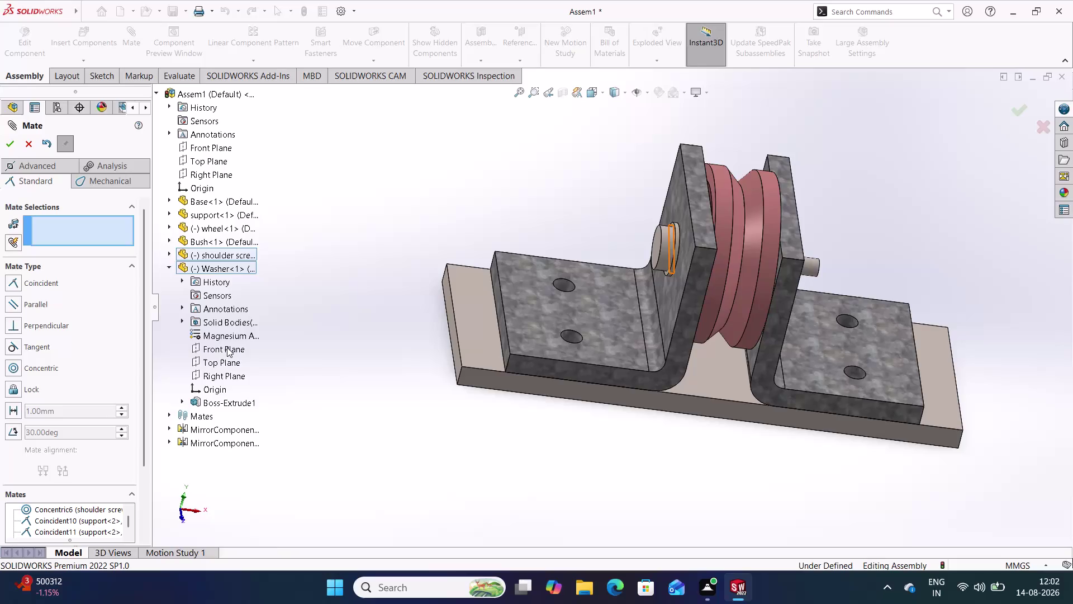
Mate the washer's Front Plane coincident with the assembly Front Plane.
click(227, 347)
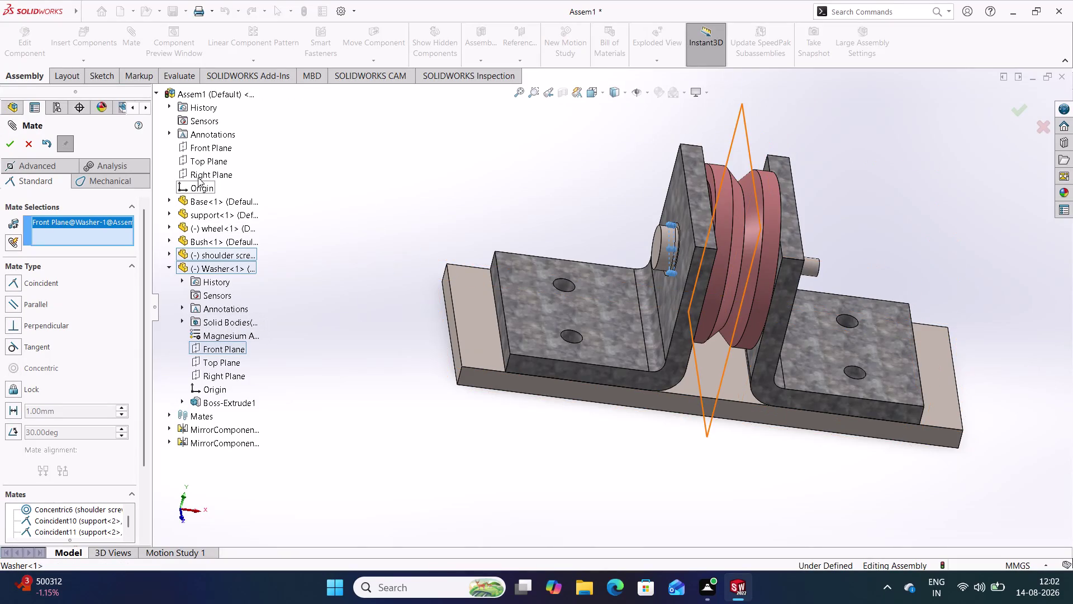
click(211, 148)
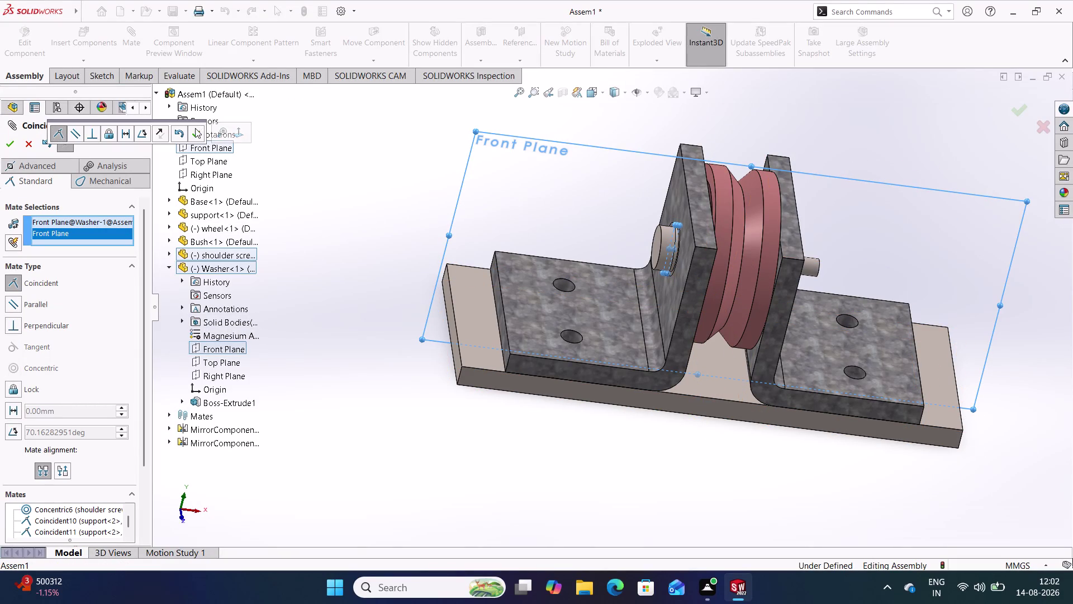
click(195, 128)
click(194, 133)
click(275, 167)
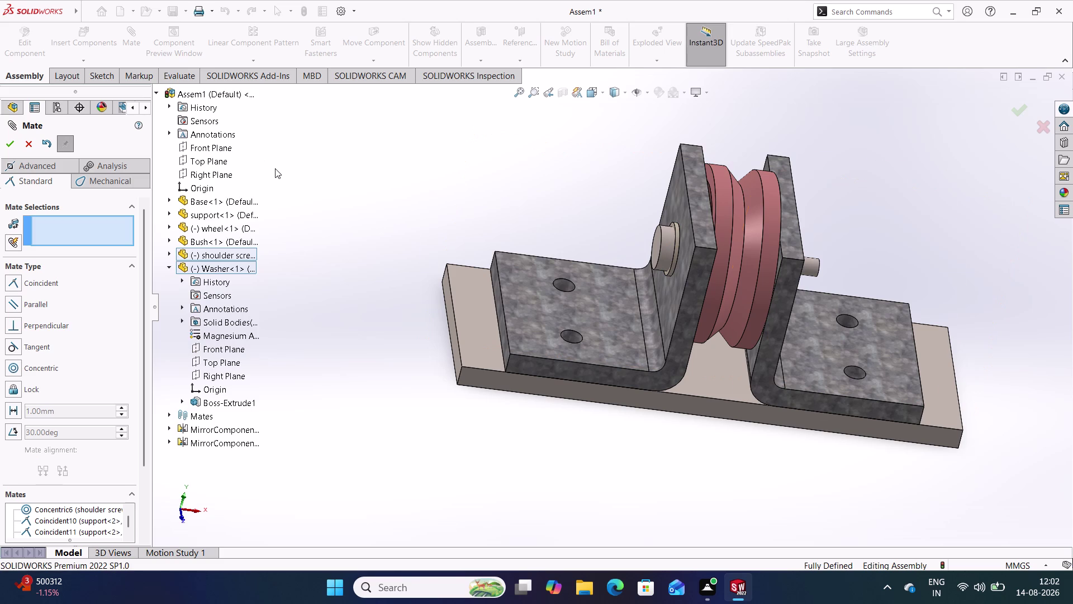
Expand and collapse the shoulder screw's feature list, then close the Mate command.
click(168, 265)
click(170, 255)
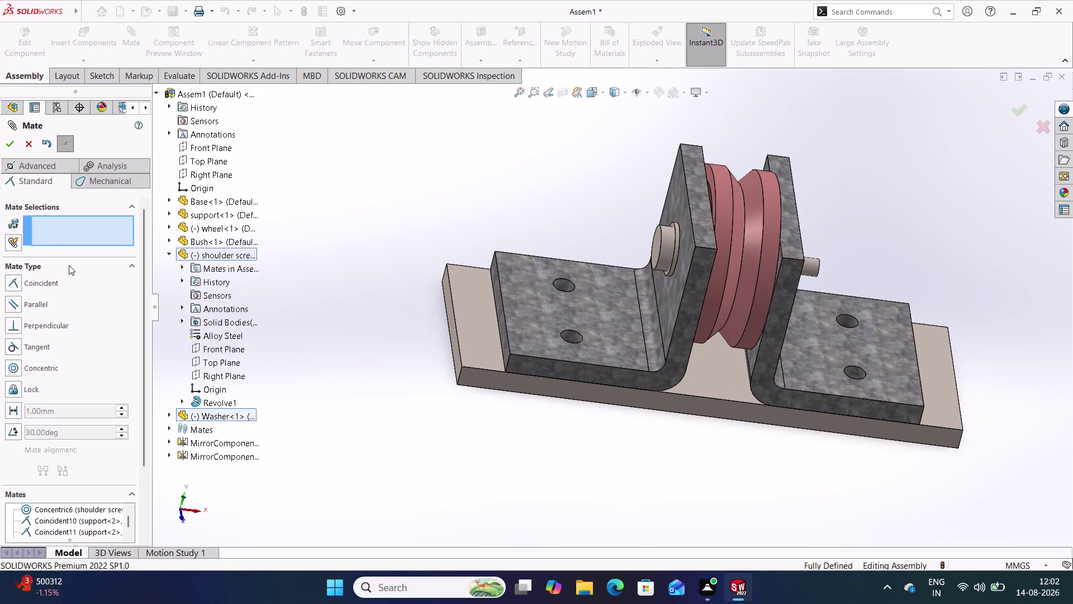
click(165, 255)
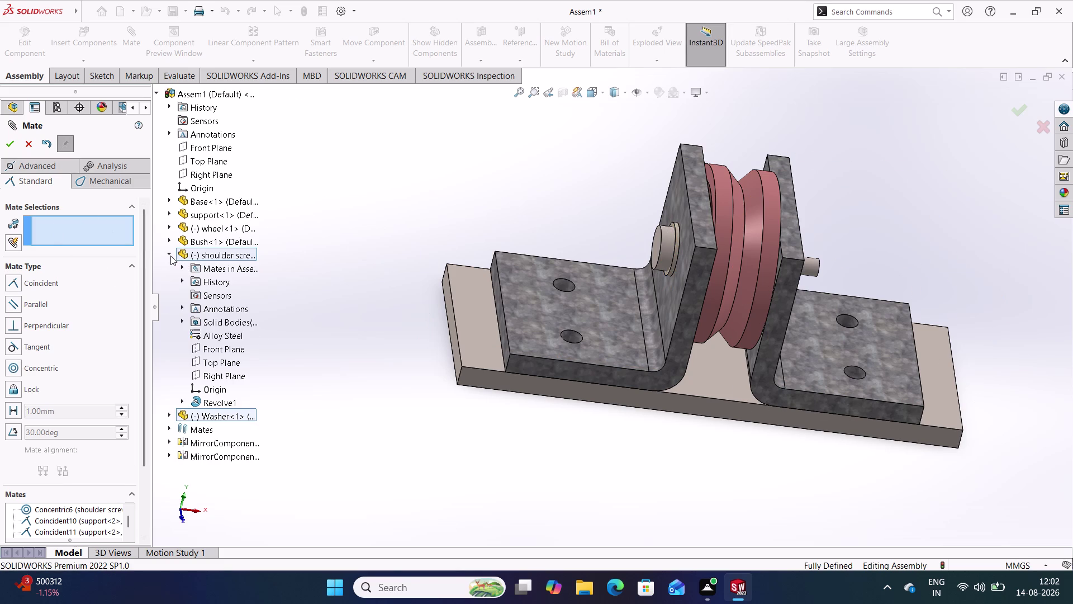
click(171, 255)
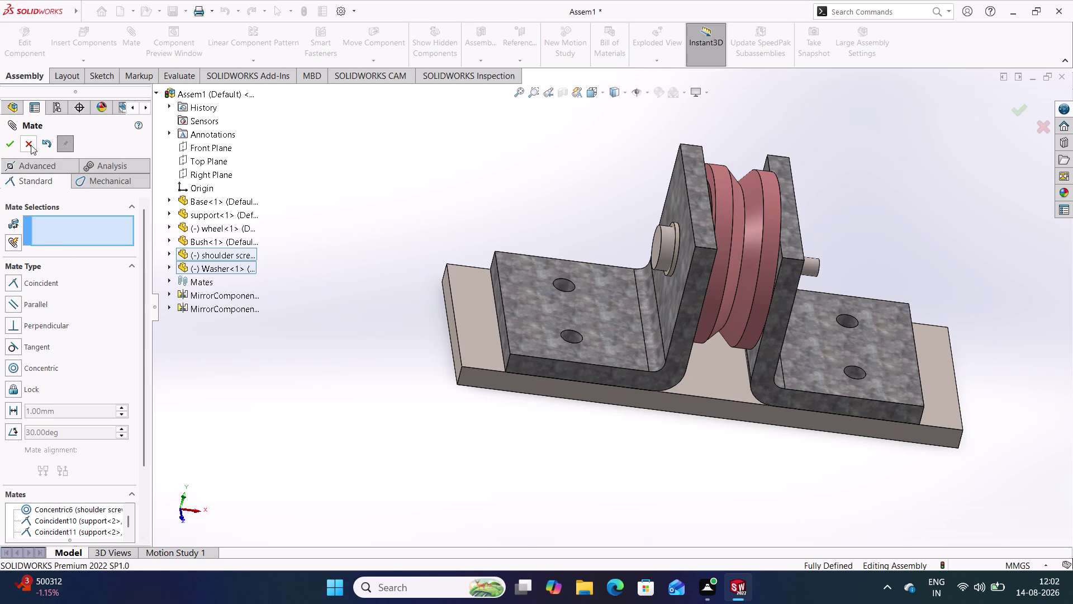
click(31, 144)
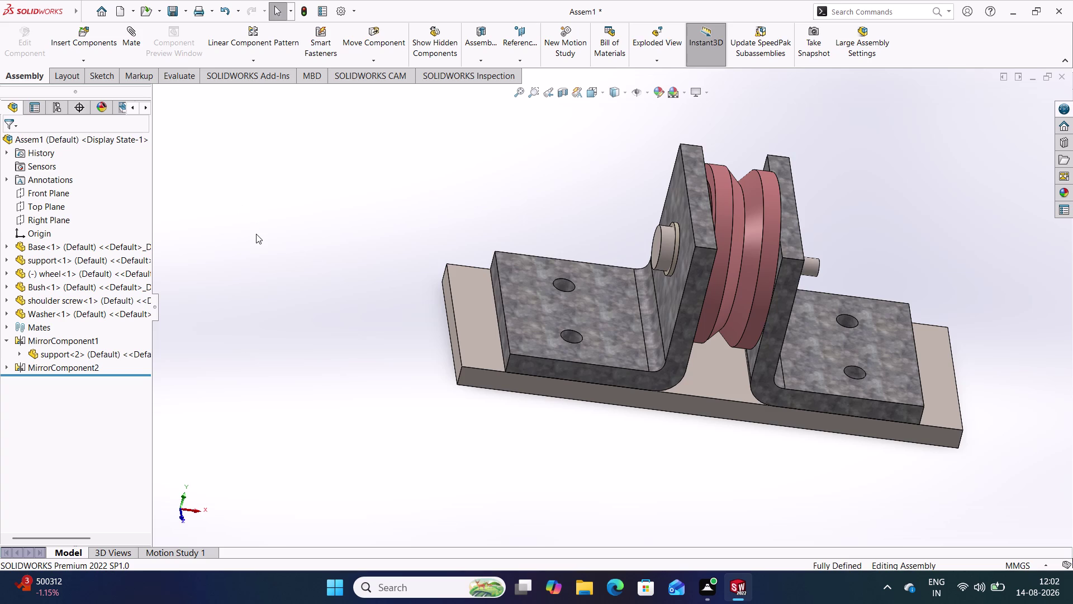
Inspect the assembly from bottom, left, top and right views using mouse gestures.
right_drag(288, 215, 239, 309)
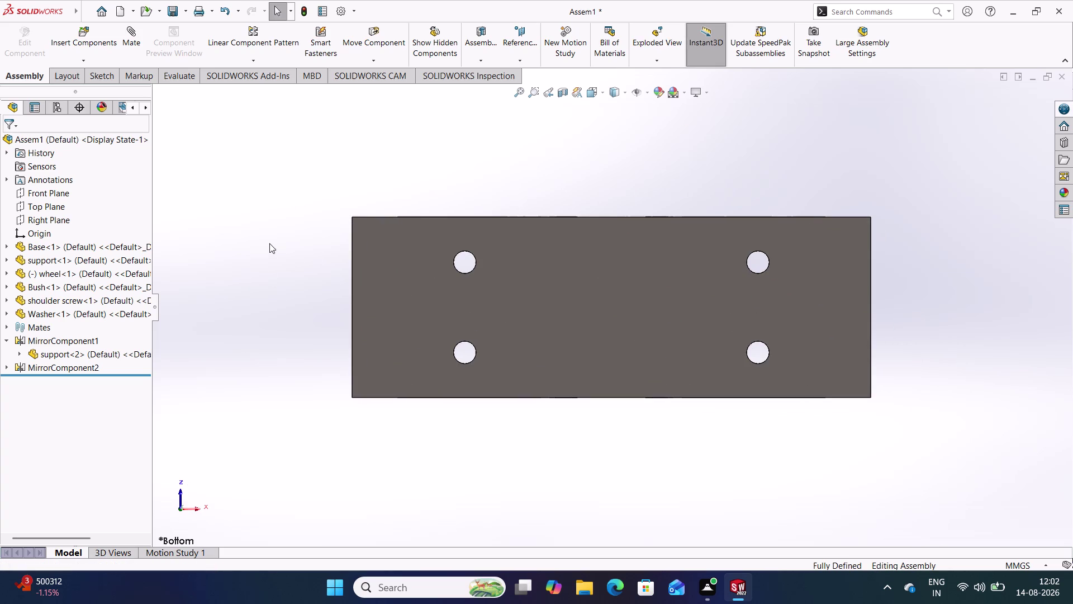
right_drag(282, 198, 263, 260)
right_drag(289, 189, 228, 204)
right_drag(292, 186, 268, 233)
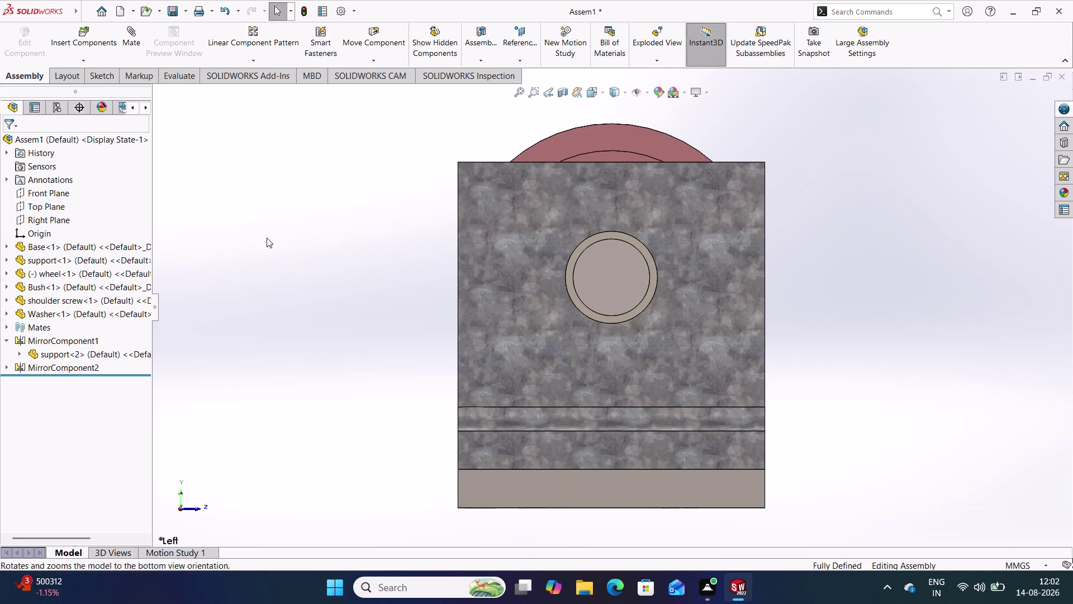
right_drag(269, 233, 285, 202)
right_drag(294, 184, 303, 128)
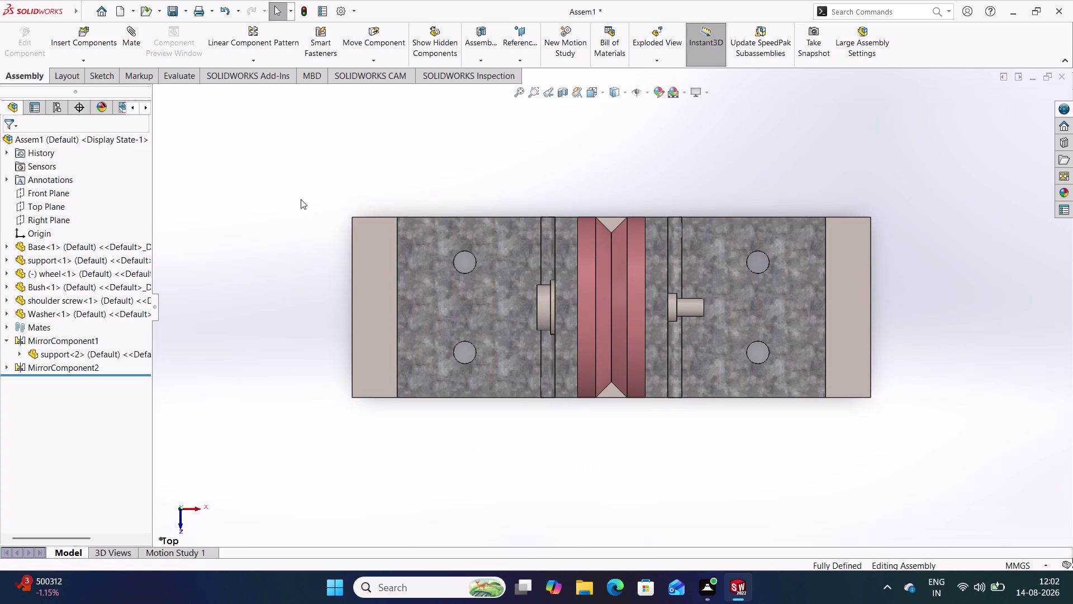
right_drag(300, 199, 361, 189)
right_drag(332, 294, 322, 261)
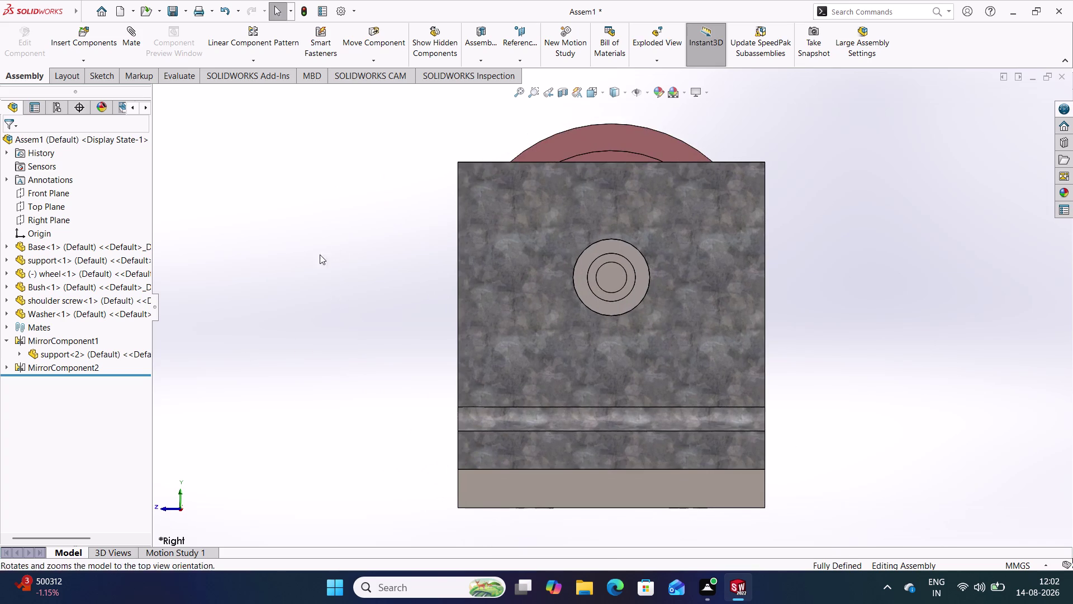
right_drag(321, 261, 313, 224)
Orbit around the pulley and show the assembly in isometric orientation (Ctrl+7).
right_click(243, 297)
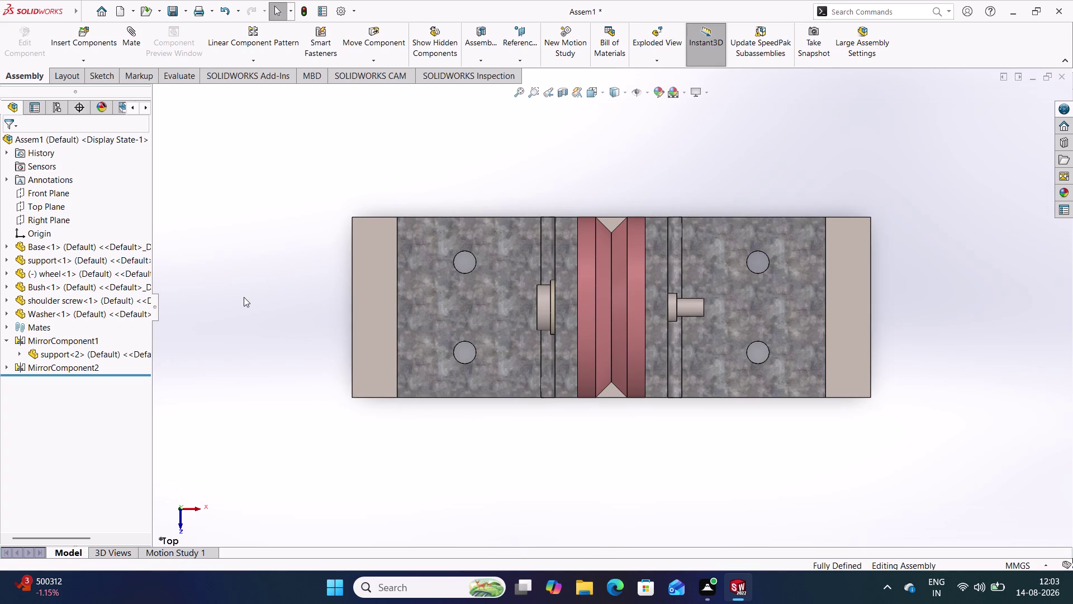
click(258, 252)
drag(262, 316, 261, 315)
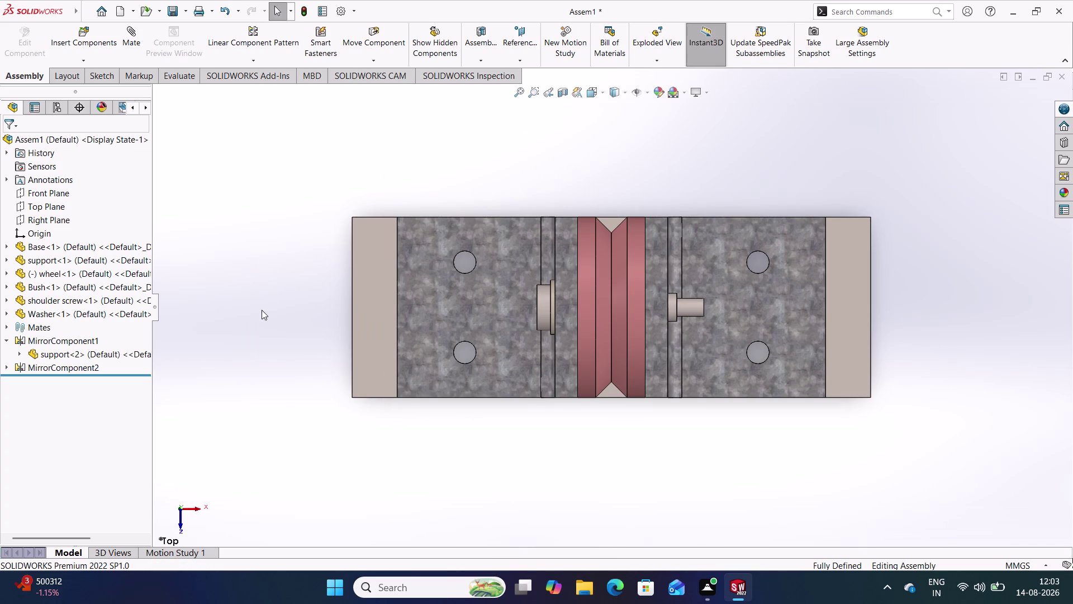
drag(262, 316, 263, 253)
key(ctrl+7)
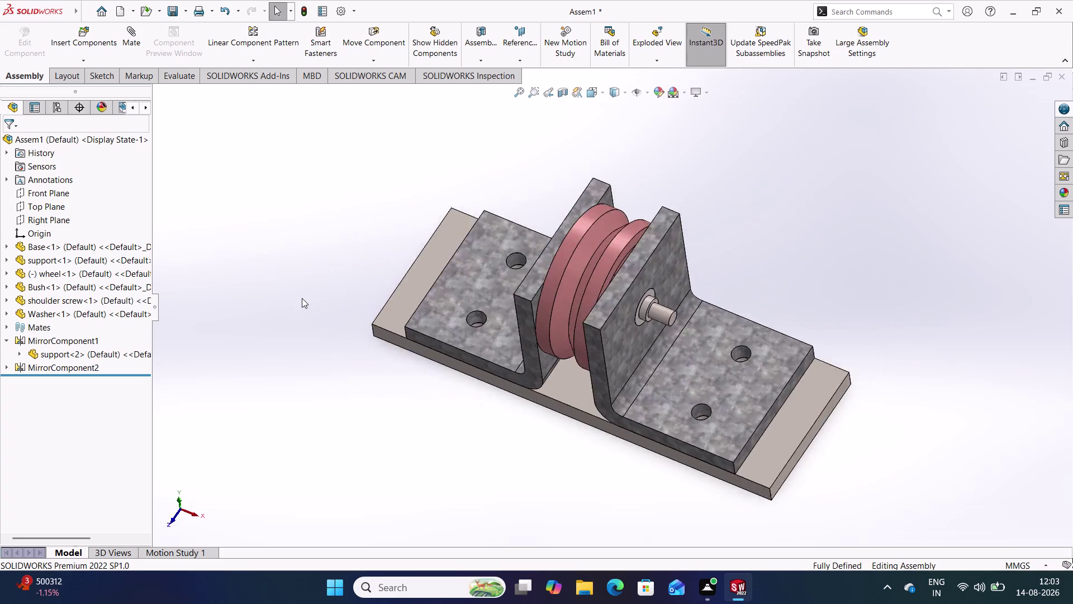
click(313, 361)
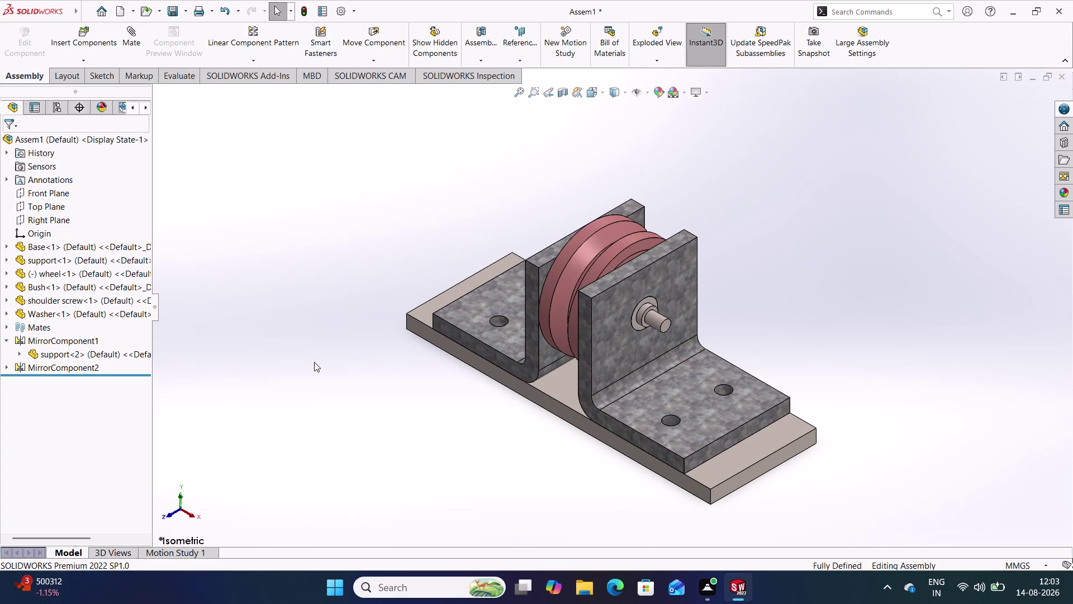